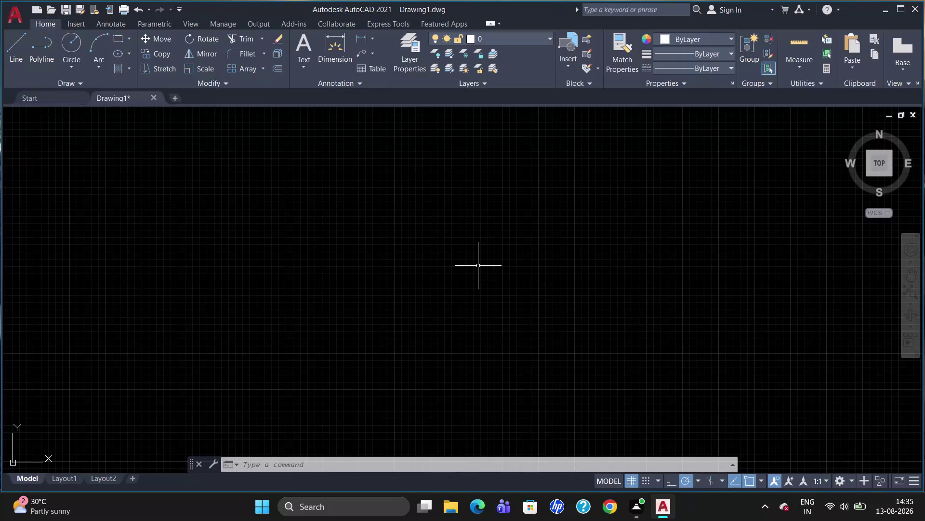
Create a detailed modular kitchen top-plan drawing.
Set the drawing length units to Decimal with 0 precision using the UN command.
text(UN)
key(Return)
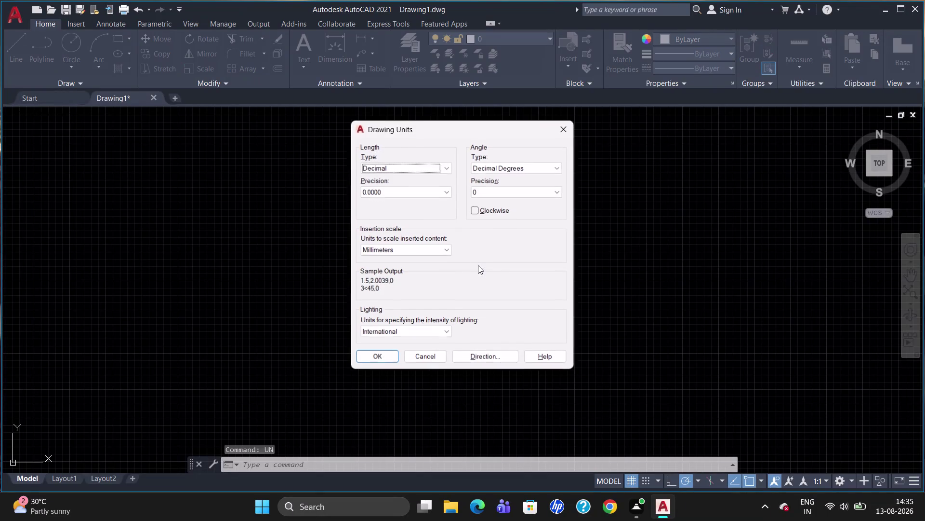
click(396, 166)
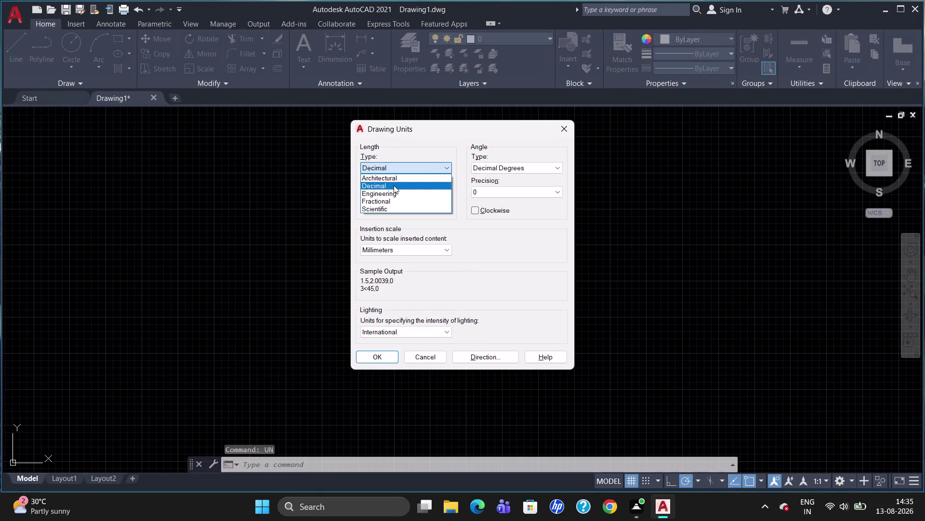
click(394, 185)
click(392, 192)
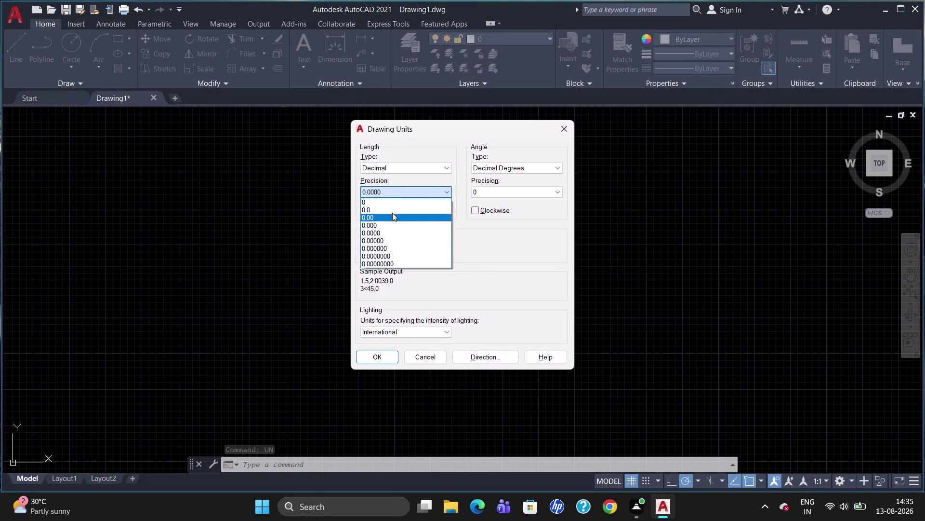
click(393, 207)
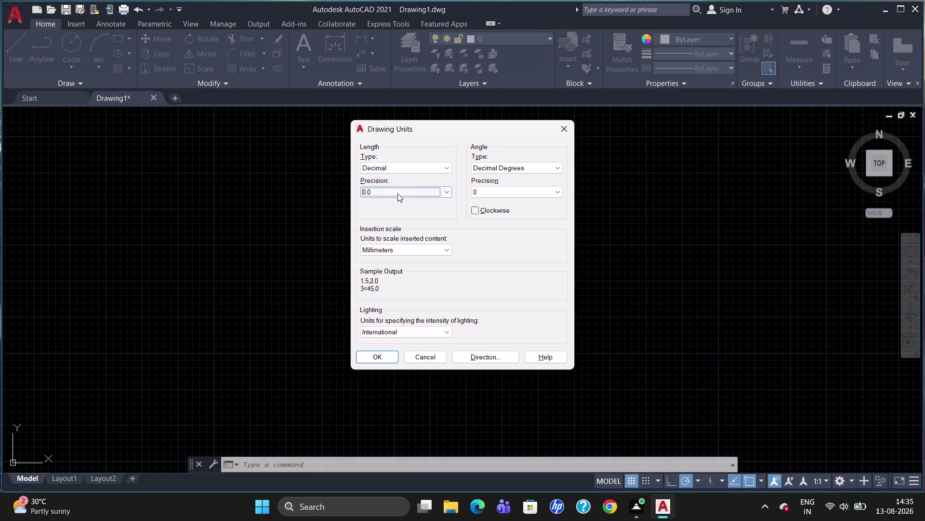
click(398, 192)
click(395, 201)
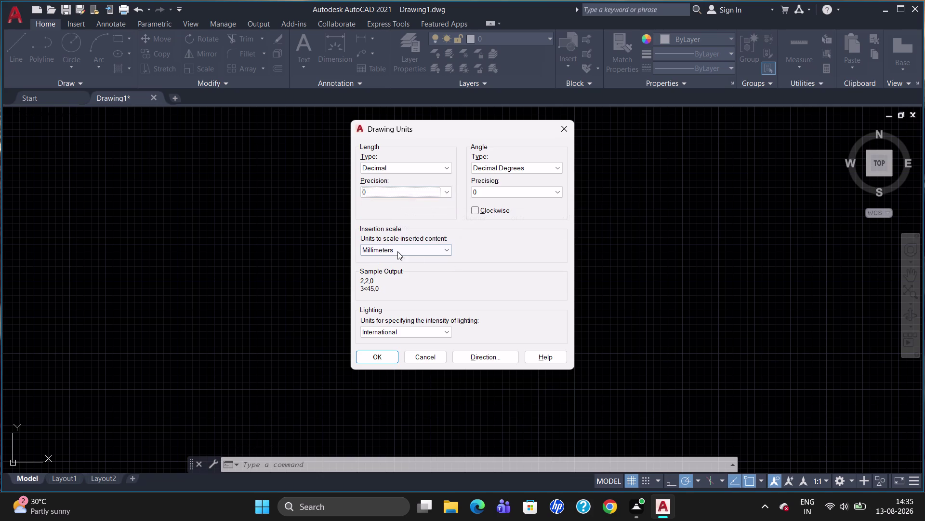
click(381, 355)
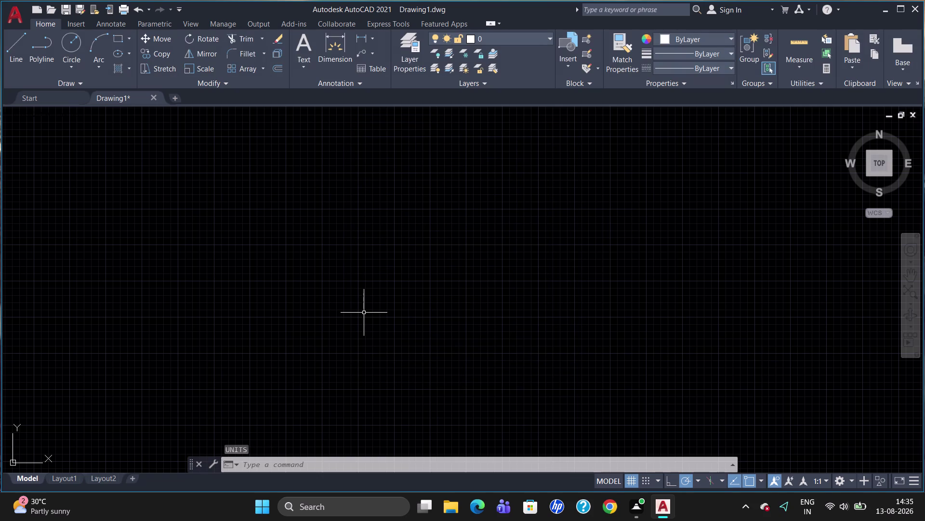
Edit the ISO-25 dimension style so primary units are Decimal with 0 precision.
key(d)
key(Return)
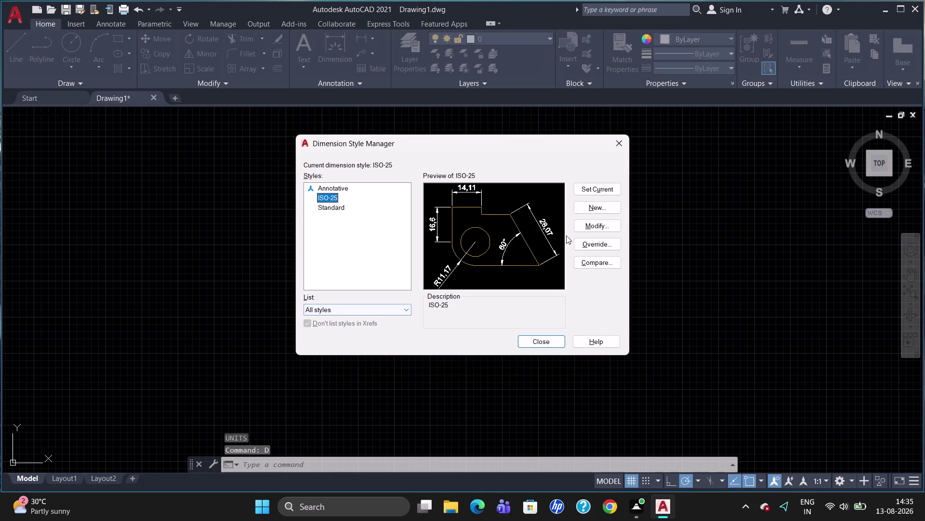
click(593, 219)
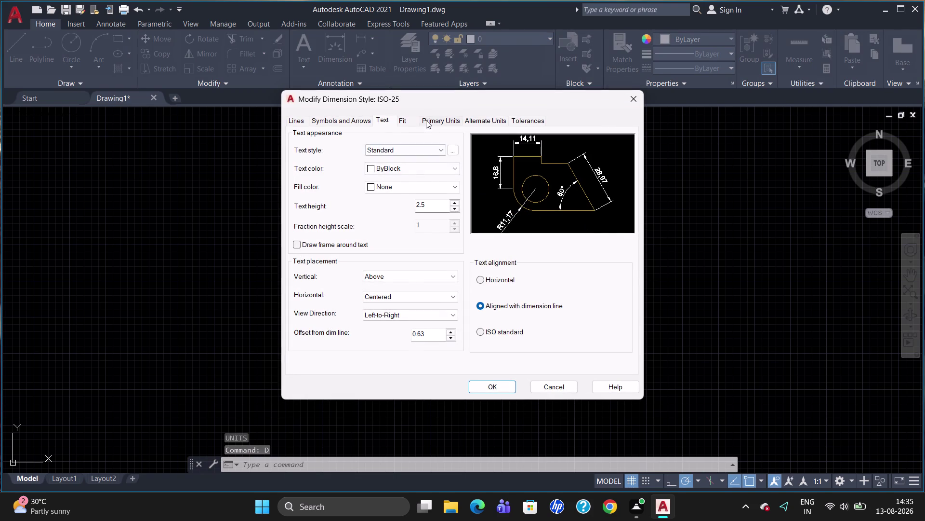
click(427, 120)
click(412, 145)
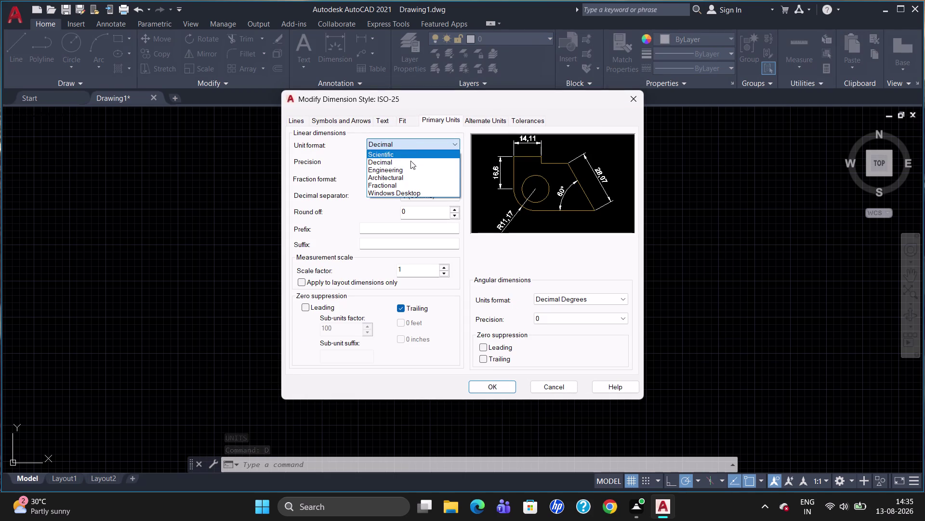
click(411, 161)
click(411, 160)
click(411, 170)
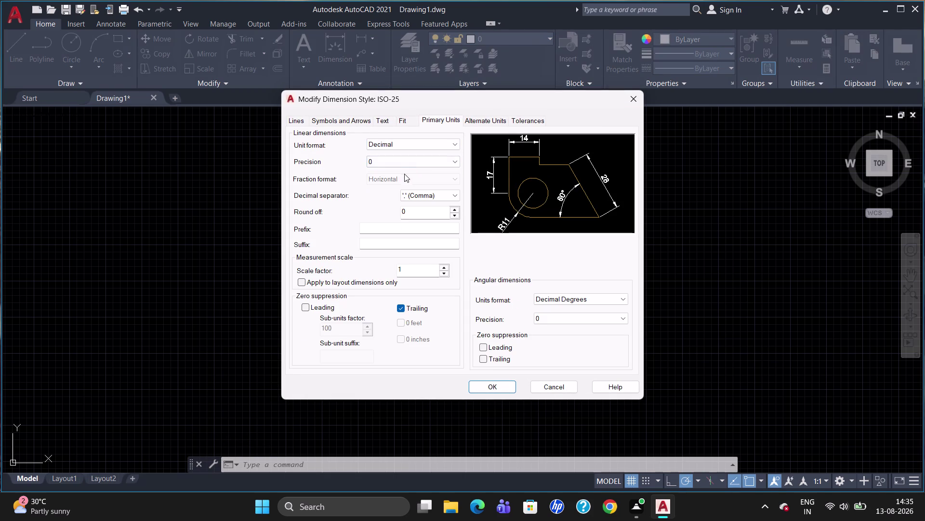
Review the ISO-25 Text, Lines and Symbols settings, ending on the Lines tab.
click(387, 120)
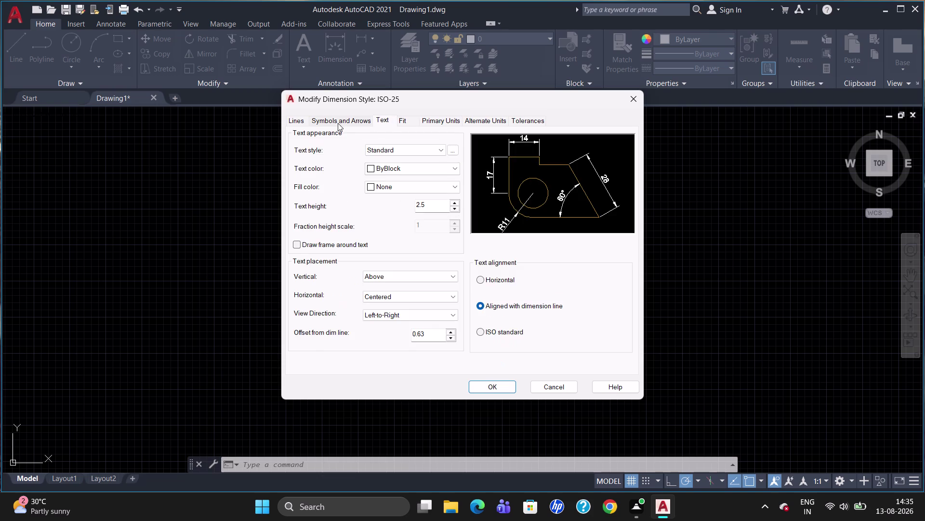
click(338, 123)
click(299, 119)
click(341, 109)
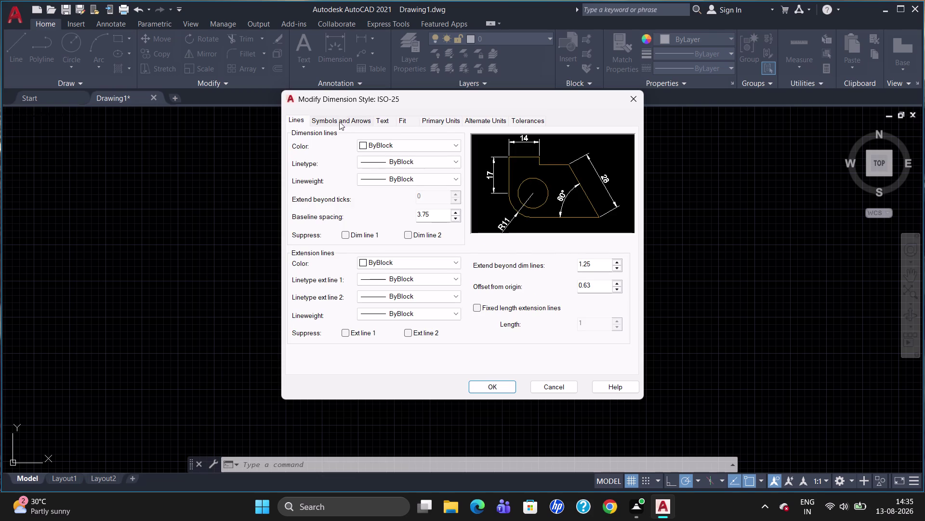
click(338, 122)
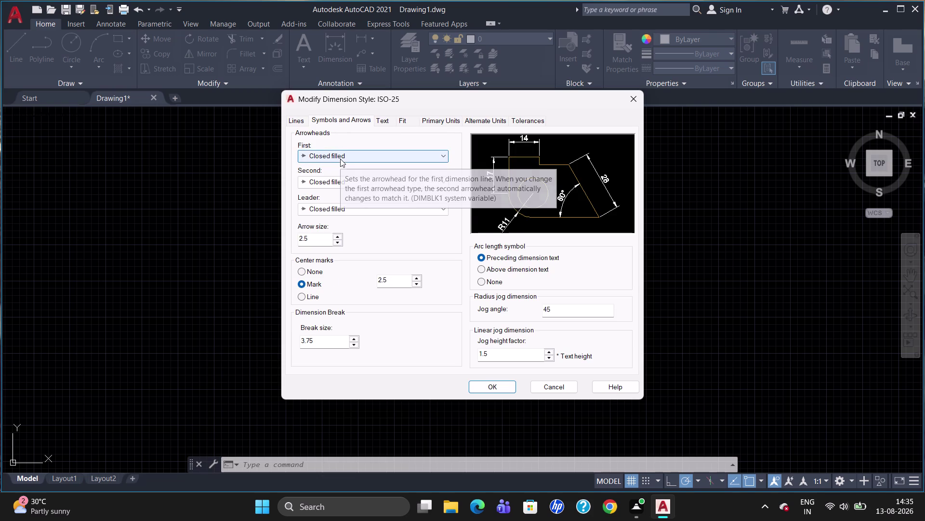
click(454, 120)
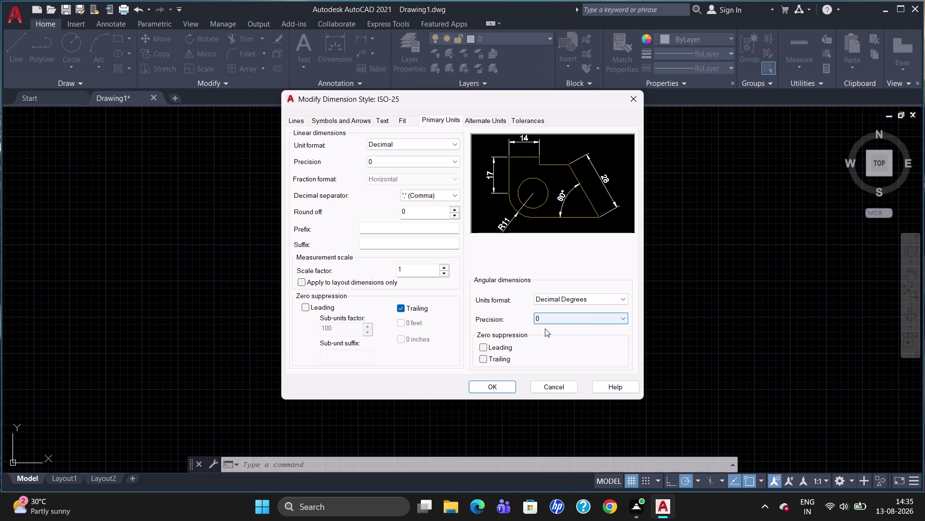
click(302, 122)
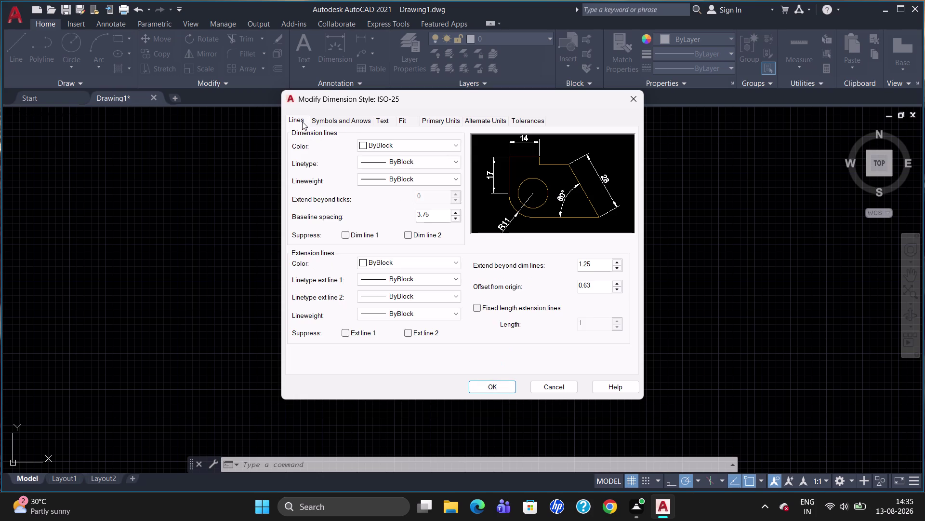
Turn on fixed-length extension lines, leaving both dimension lines unsuppressed.
click(476, 308)
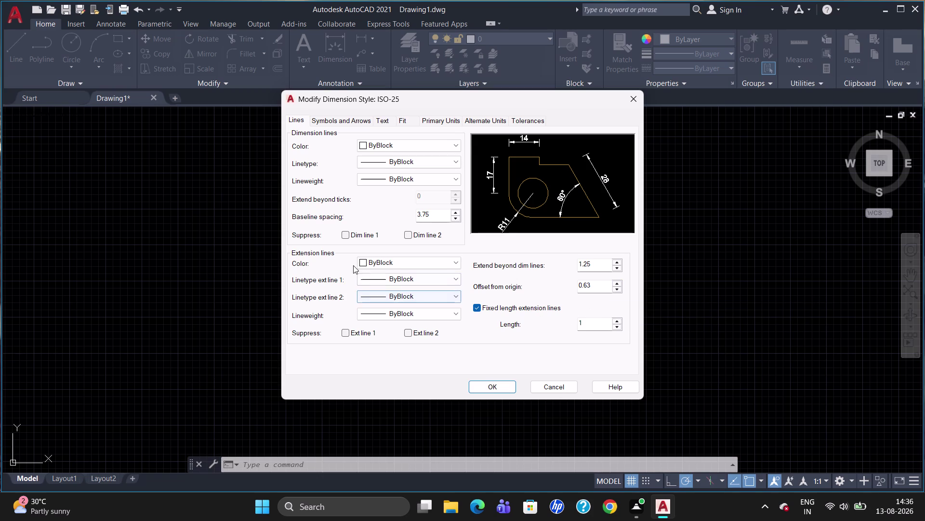
click(345, 231)
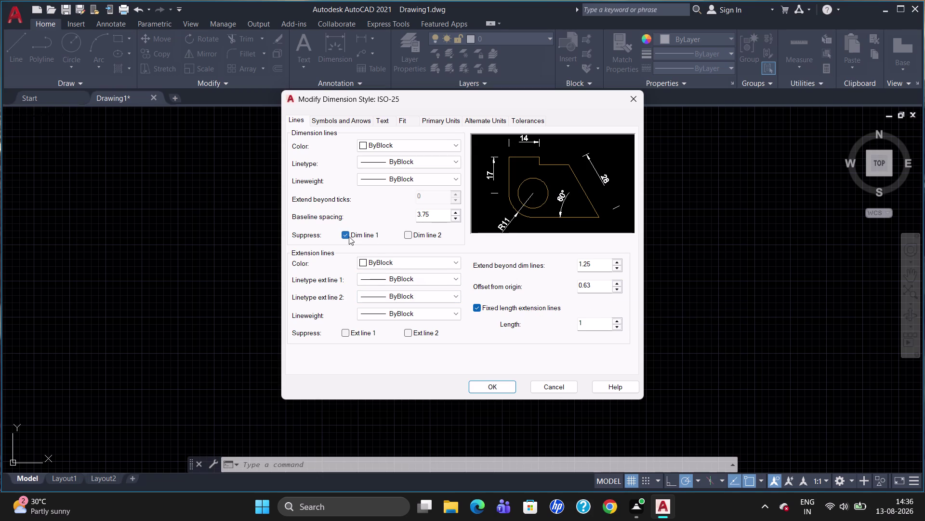
click(408, 232)
click(344, 235)
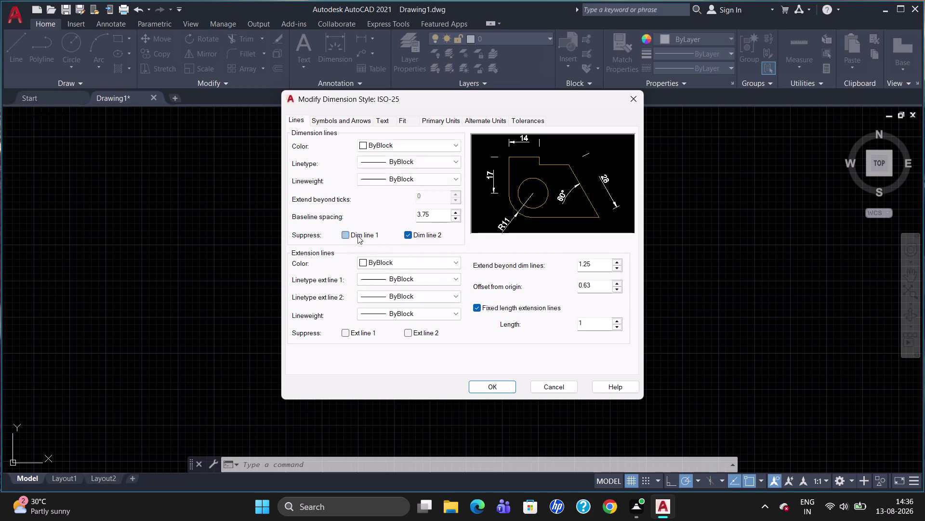
click(413, 233)
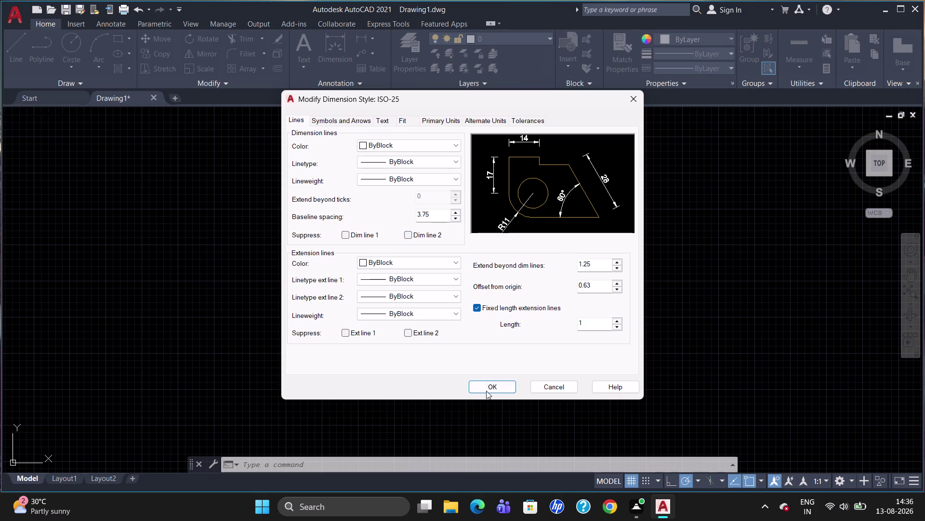
Save the ISO-25 changes, make it the current style, and close the manager.
click(489, 388)
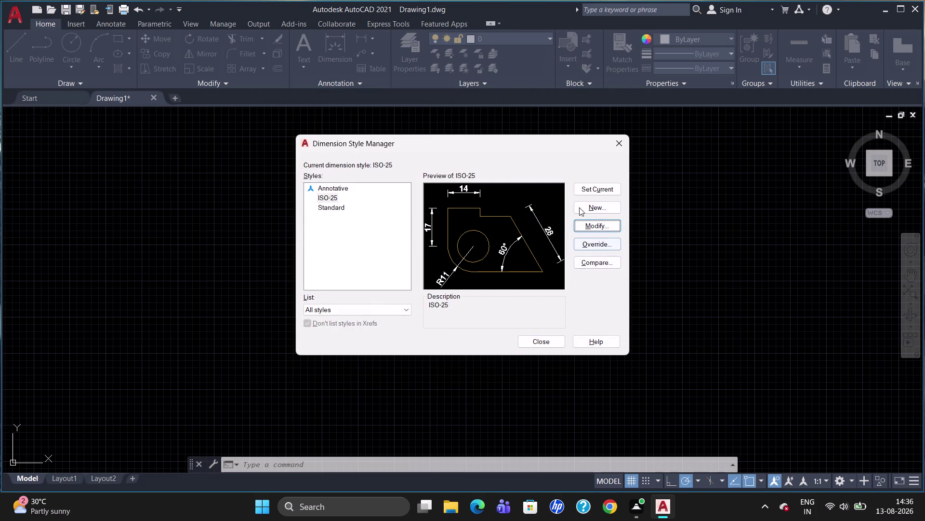
click(584, 191)
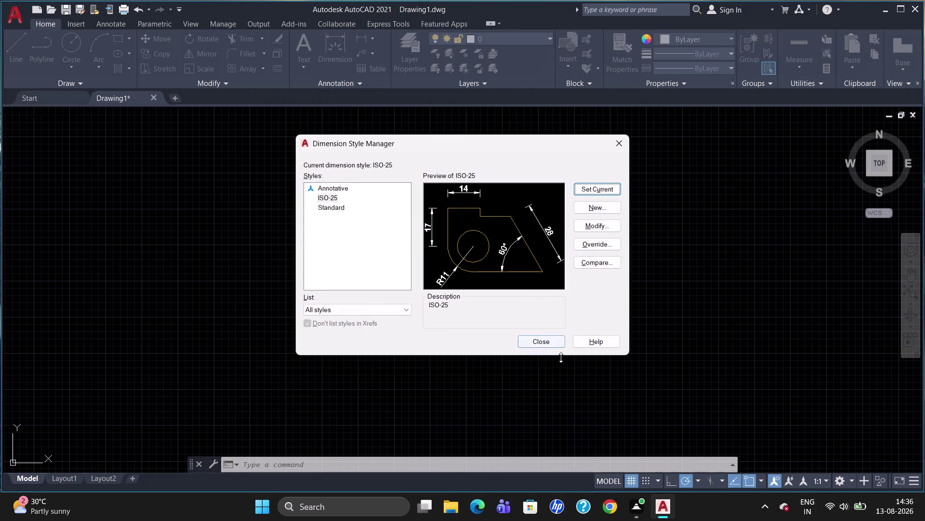
click(551, 343)
Set the drawing limits from 0,0 to 297,420.
text(LIM)
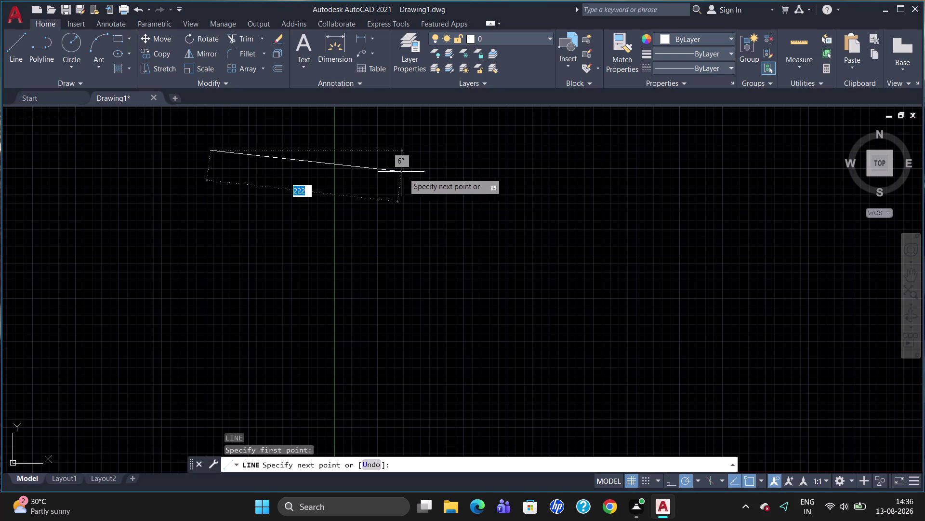
Draw the 3148-unit horizontal top edge with Ortho on, then zoom to extents.
click(668, 482)
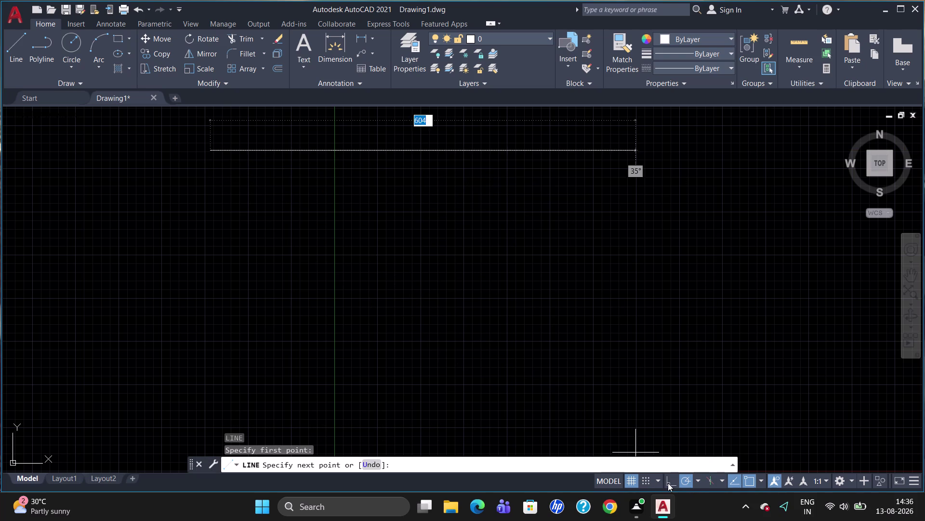
text(3)
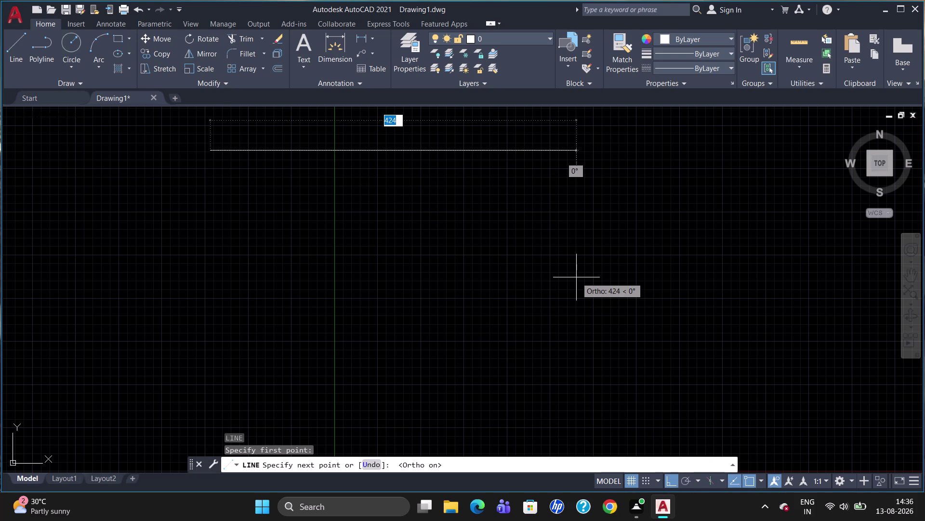
text(148)
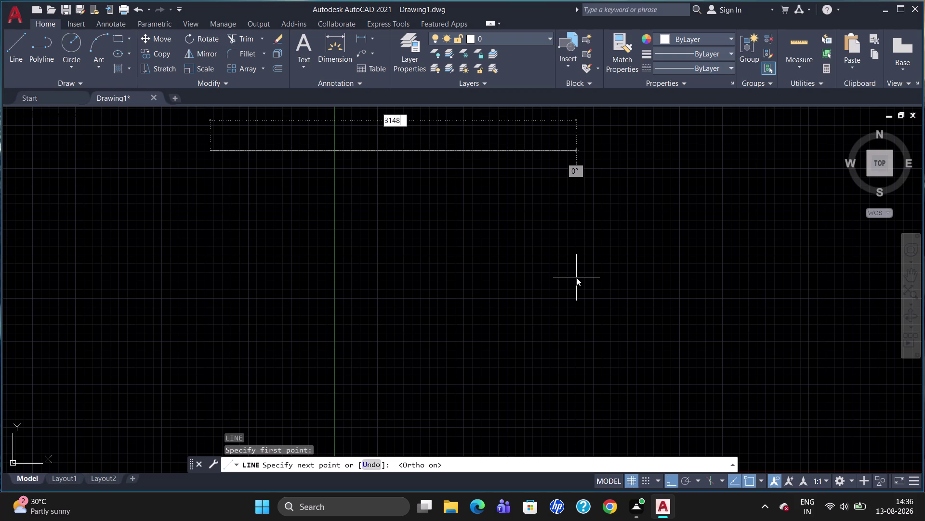
key(Return)
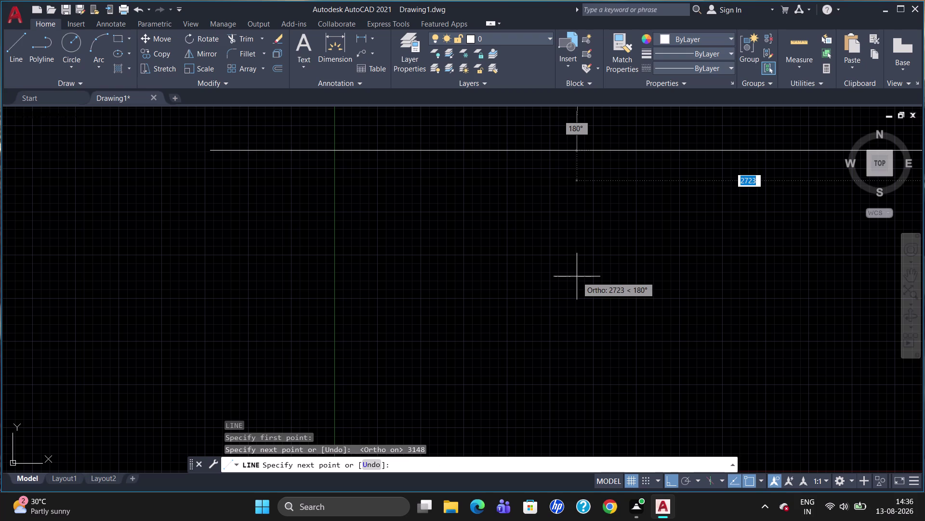
key(Escape)
scroll(down, 3)
scroll(up, 3)
scroll(down, 3)
scroll(up, 3)
scroll(down, 3)
double_click(298, 312)
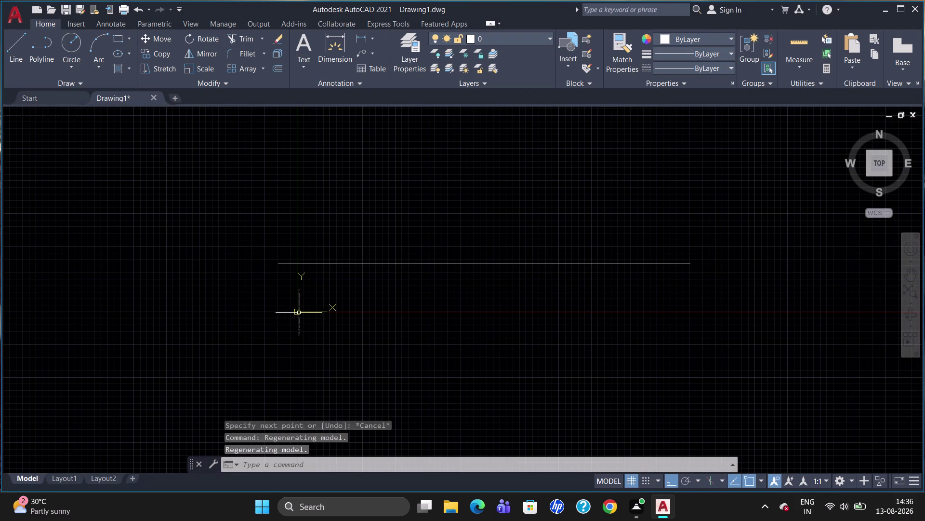
Move the UCS origin to the left of the top line.
drag(299, 311, 42, 341)
click(40, 339)
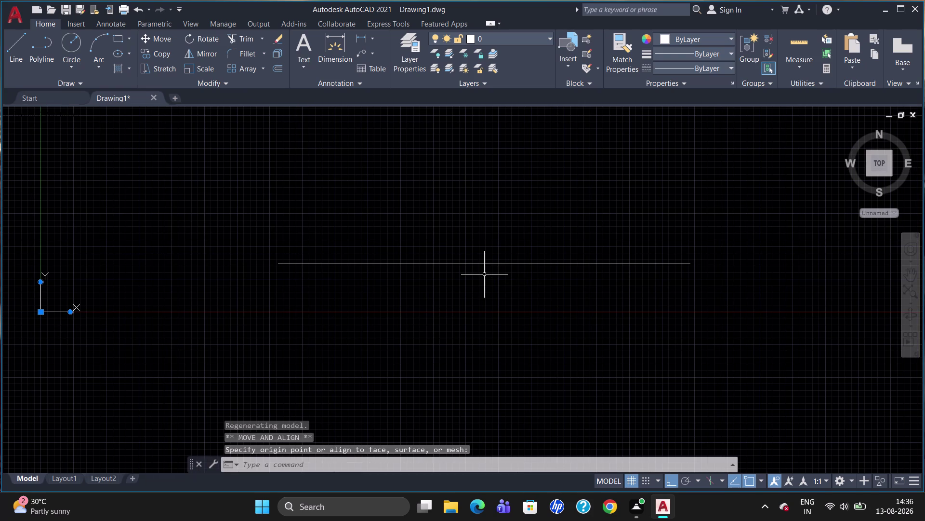
scroll(down, 3)
scroll(up, 3)
scroll(down, 3)
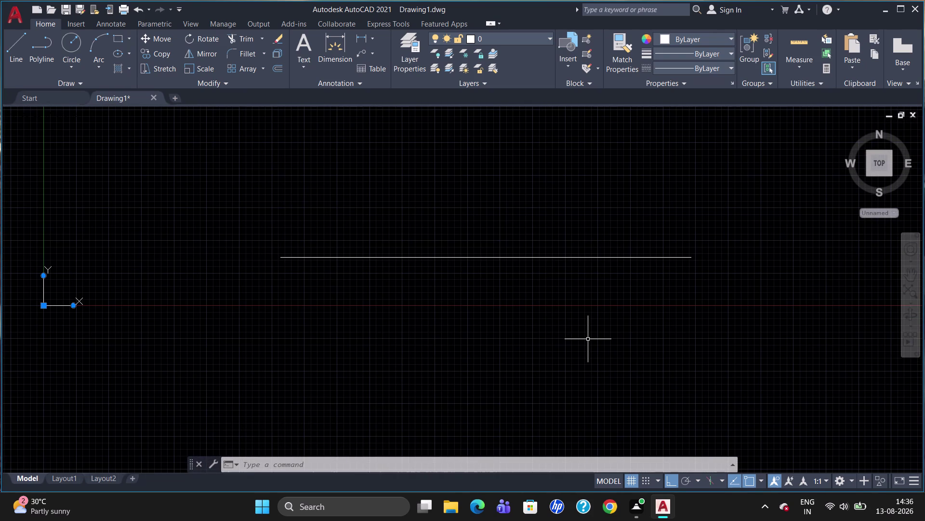
Start a new line at the top line's right endpoint.
key(l)
key(Return)
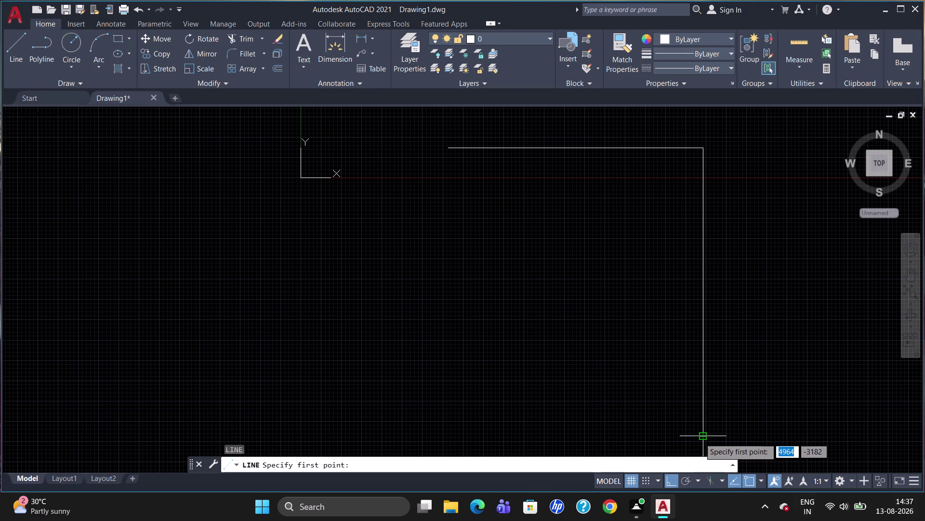
Draw the 3148-unit bottom edge leftward from the right edge's lower end.
click(700, 438)
text(3)
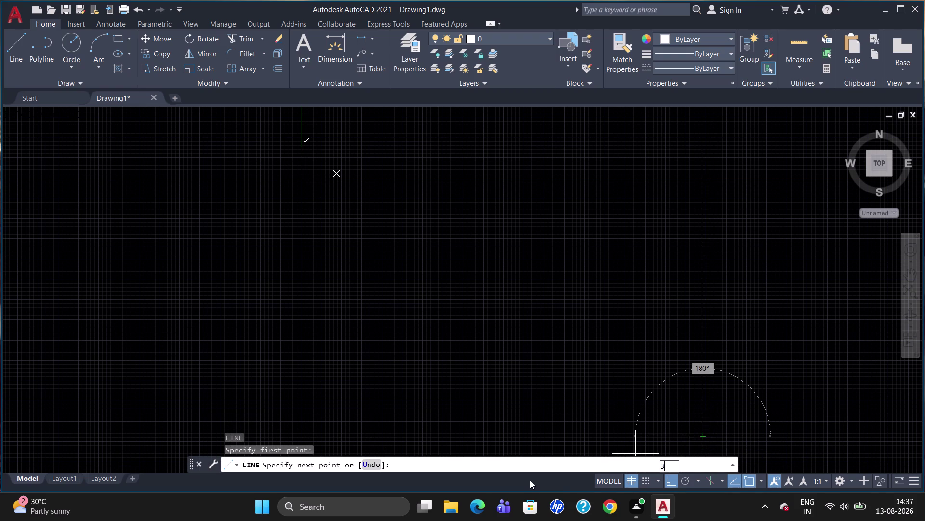
text(148)
key(Return)
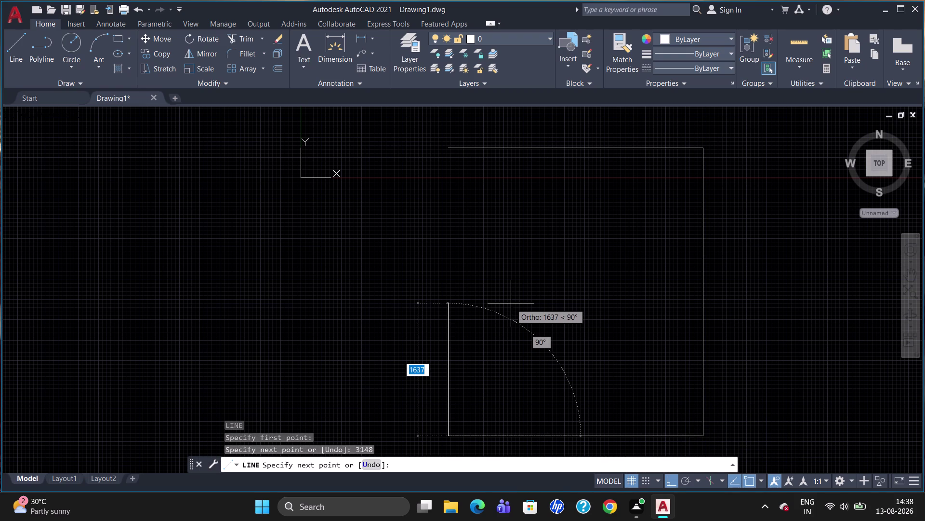
Draw the 3553-unit left edge upward to close the rectangle.
key(6)
key(BackSpace)
text(355)
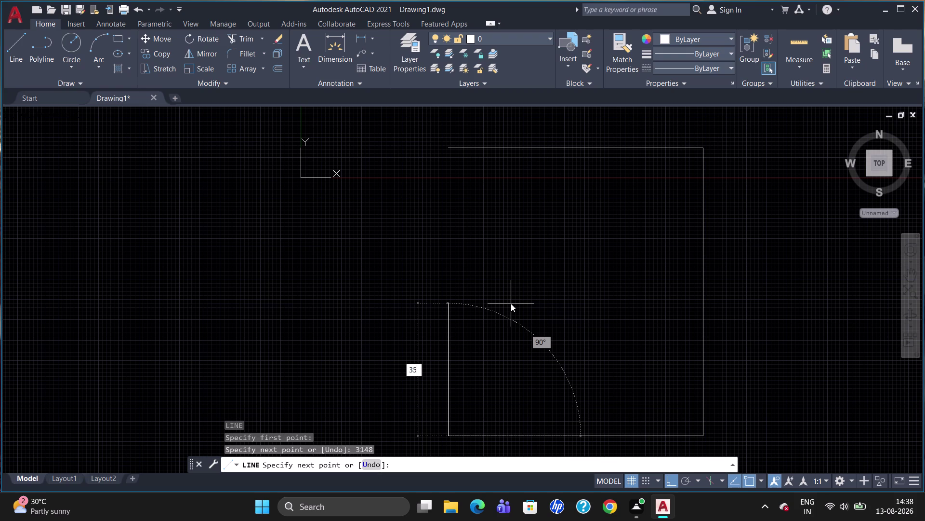
key(3)
key(Return)
key(Escape)
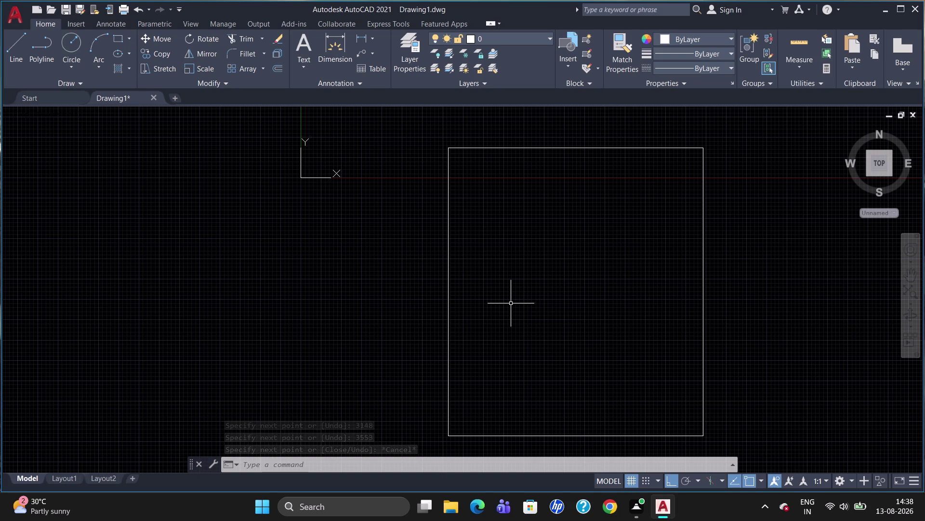
Offset the top border line 229 units inside the frame.
key(o)
key(Return)
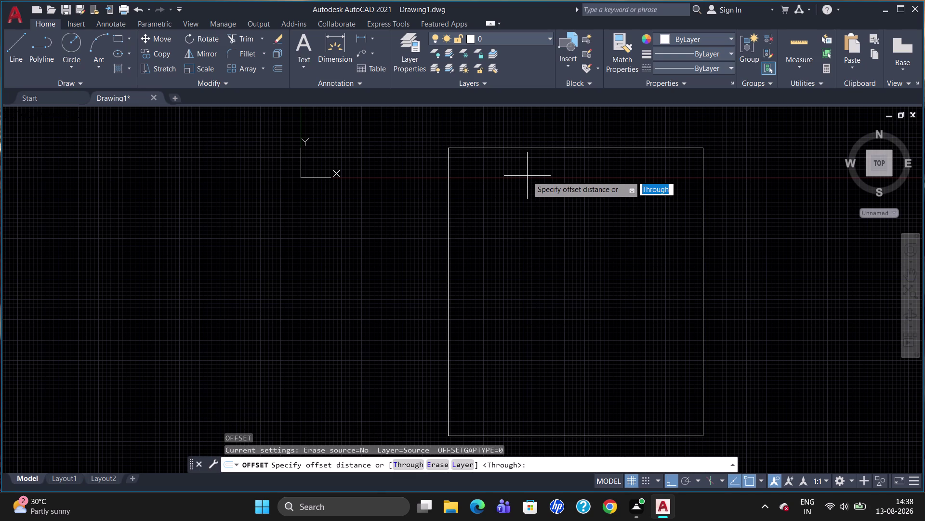
text(229)
key(Return)
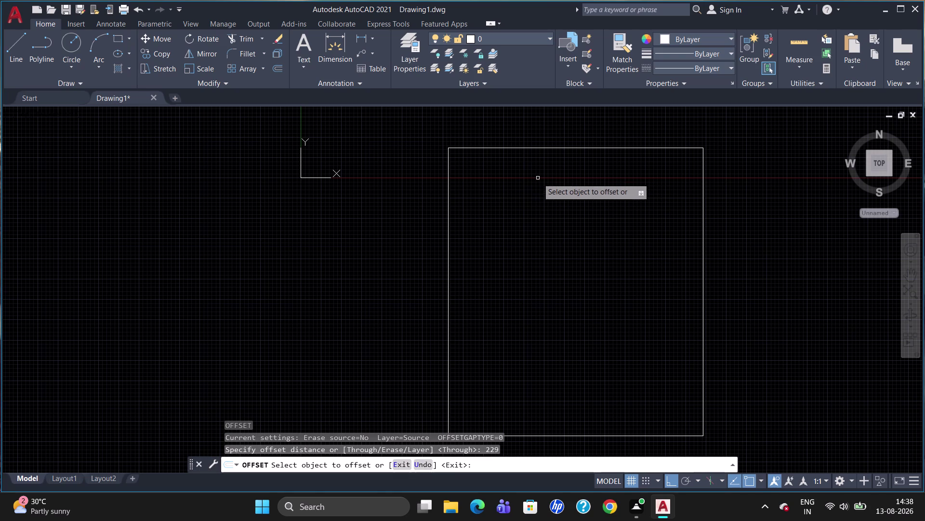
click(542, 148)
click(549, 178)
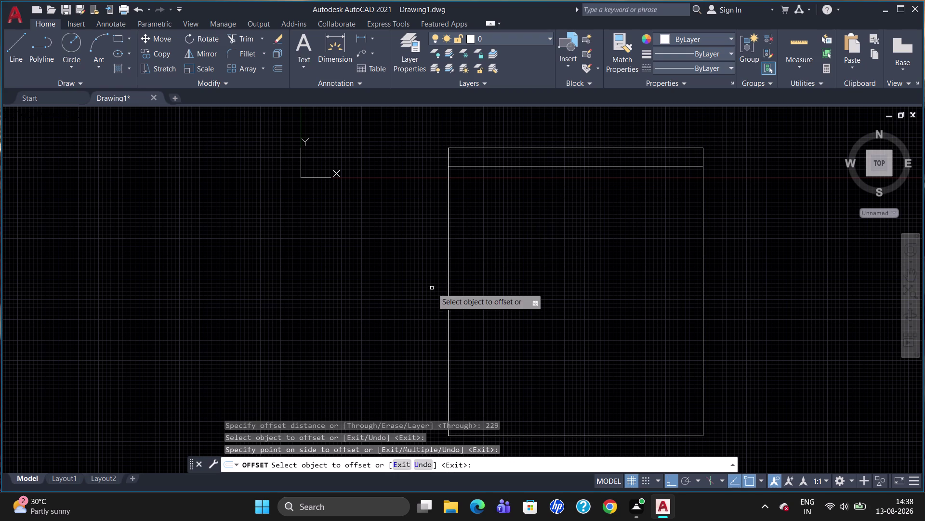
Offset the left edge by 273 and the bottom edge by 100.
click(448, 249)
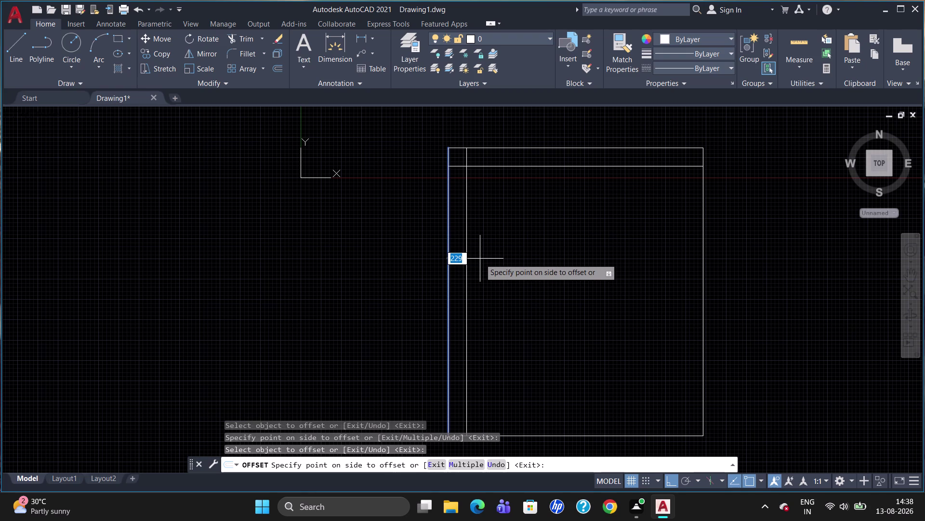
text(273)
key(Return)
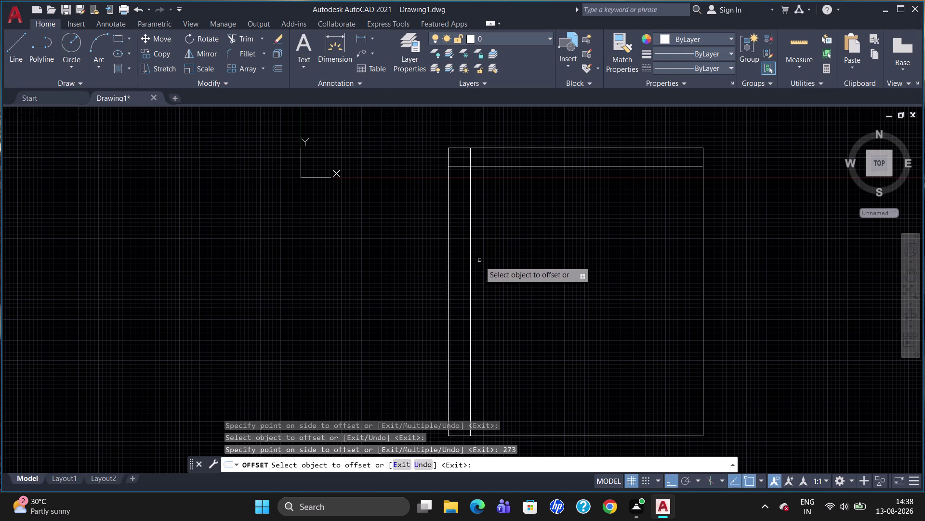
click(535, 436)
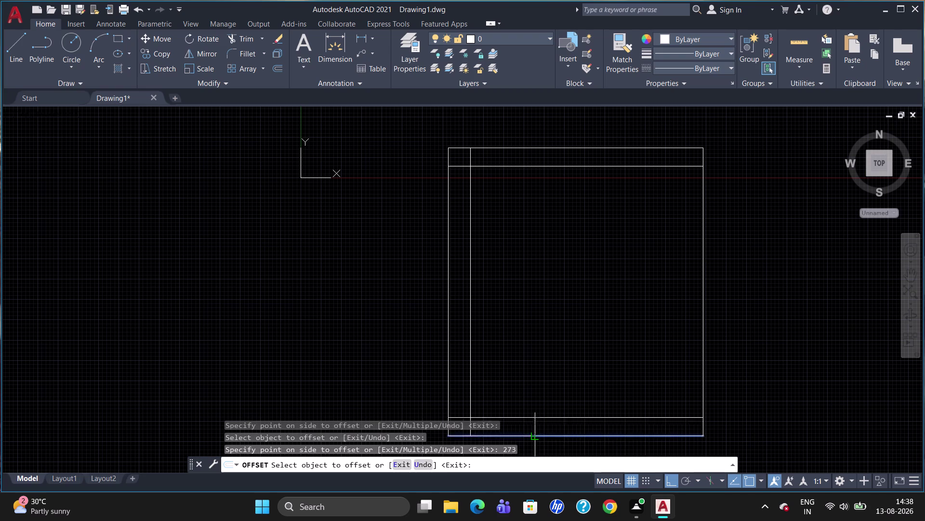
text(100)
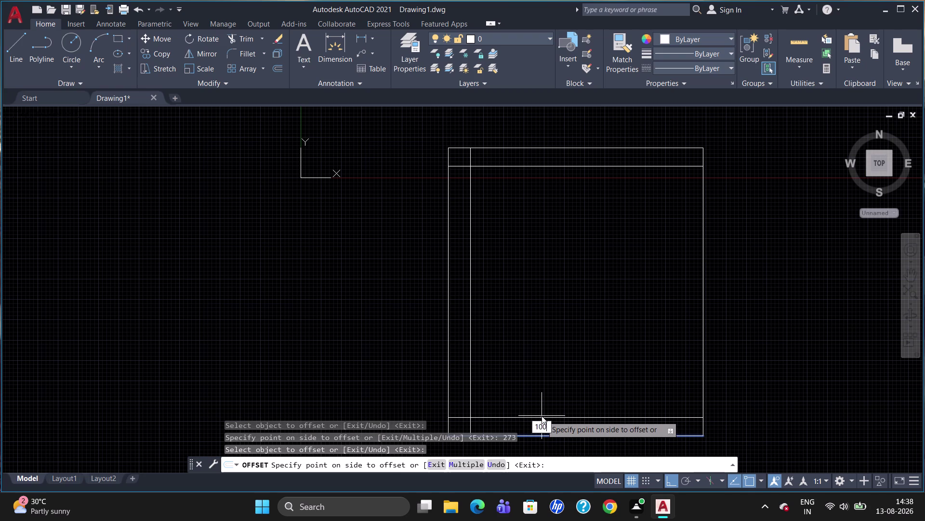
key(Return)
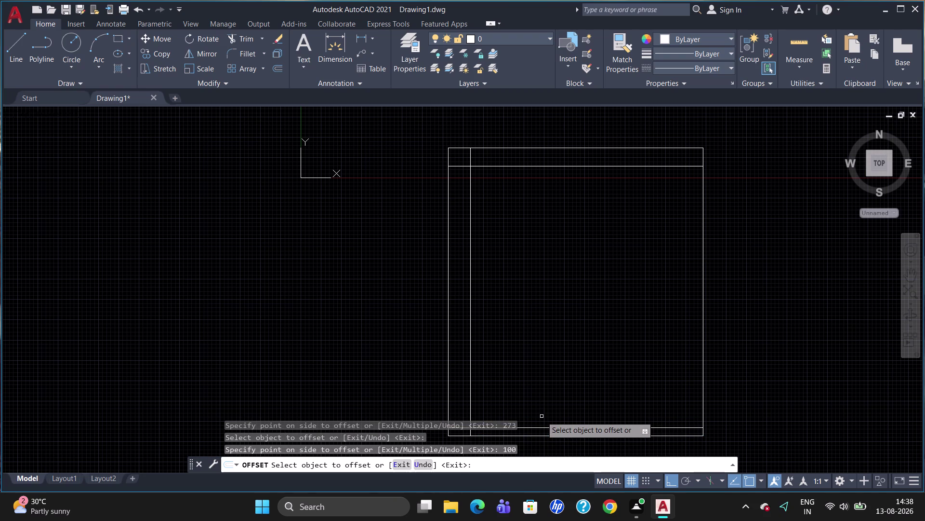